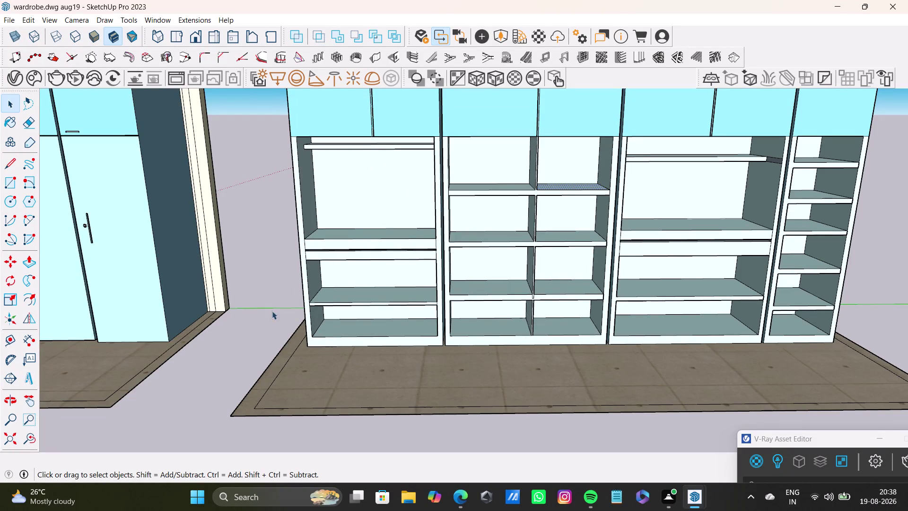
Push/pull the upper centre divider panel slightly sideways.
scroll(down, 3)
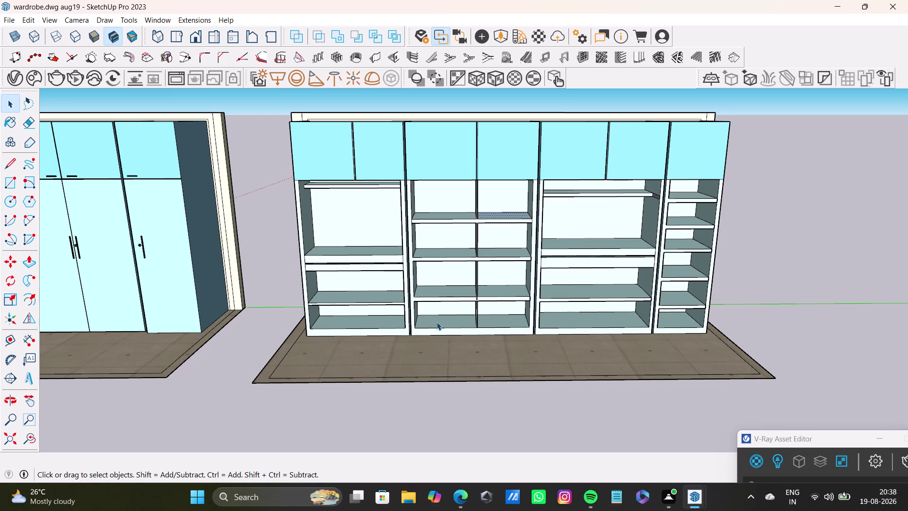
scroll(up, 3)
middle_drag(507, 234, 404, 232)
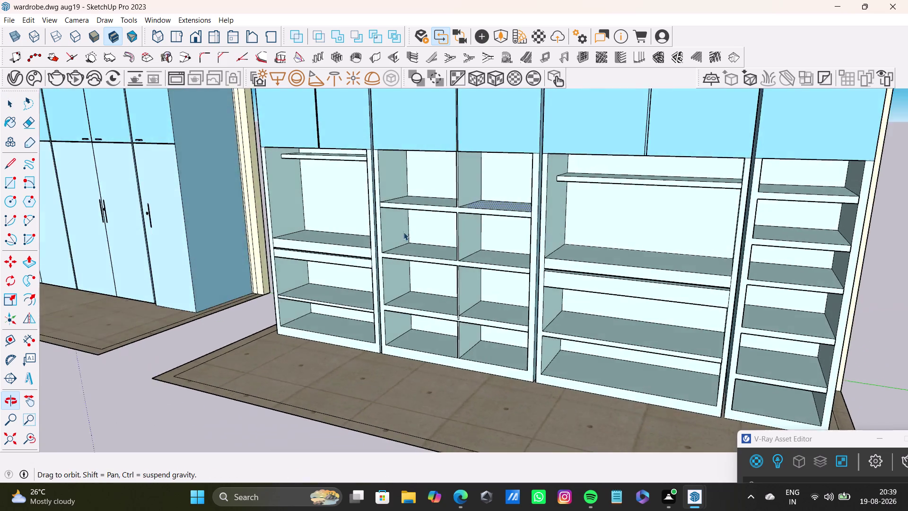
scroll(up, 3)
middle_drag(478, 237, 465, 214)
click(439, 210)
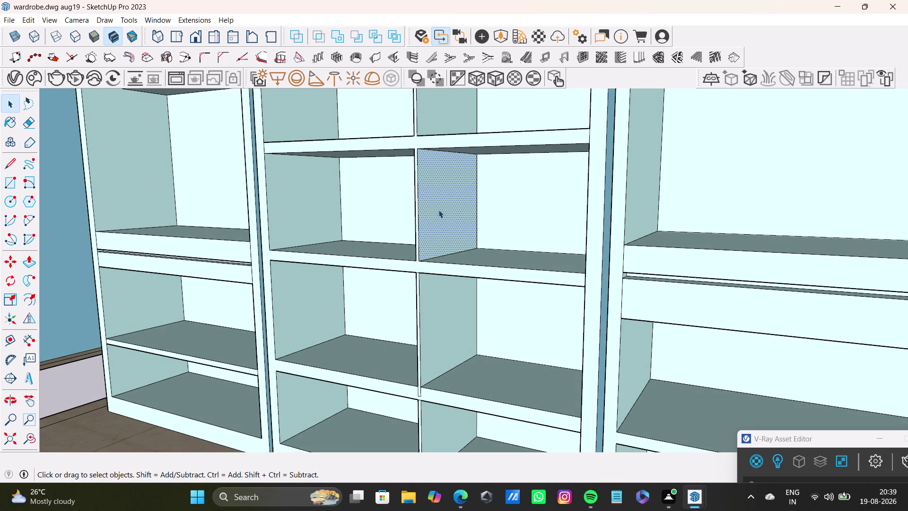
key(p)
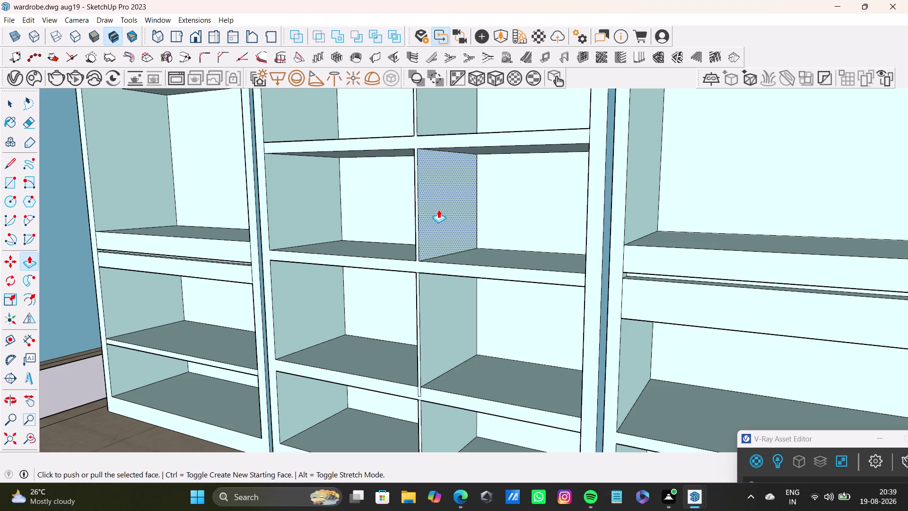
drag(435, 207, 441, 210)
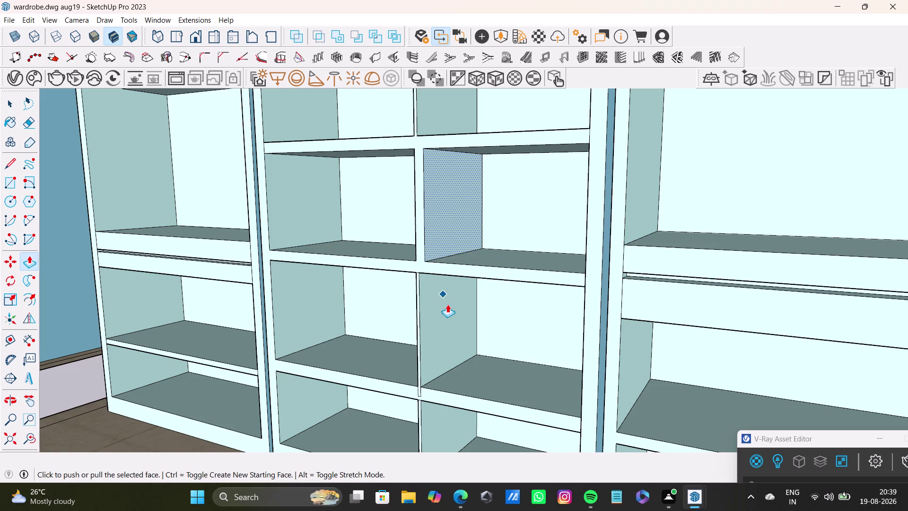
key(space)
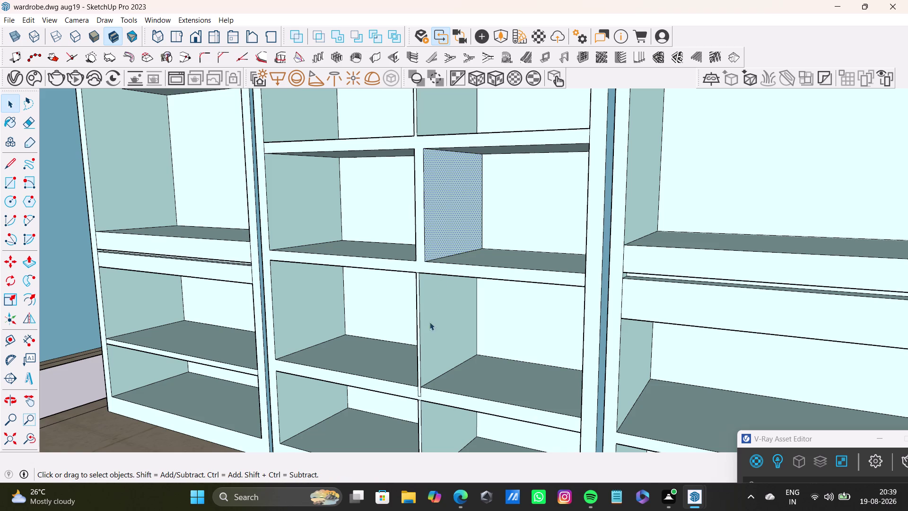
Close up, make the upper divider face flush with the divider below it.
scroll(up, 3)
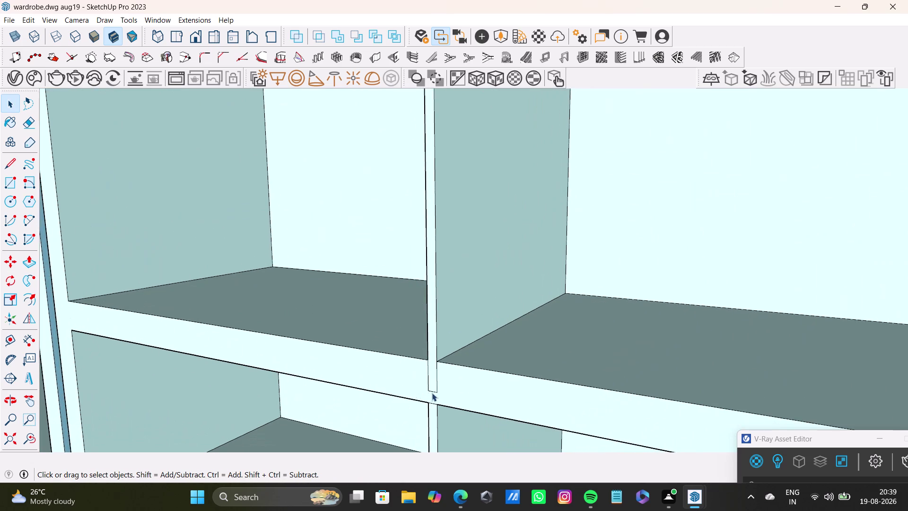
scroll(up, 3)
click(436, 393)
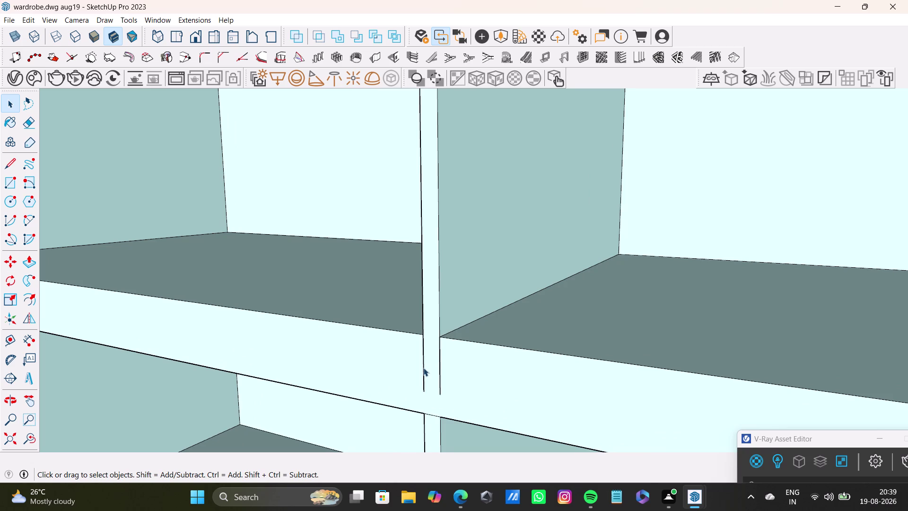
click(423, 367)
key(Delete)
click(440, 380)
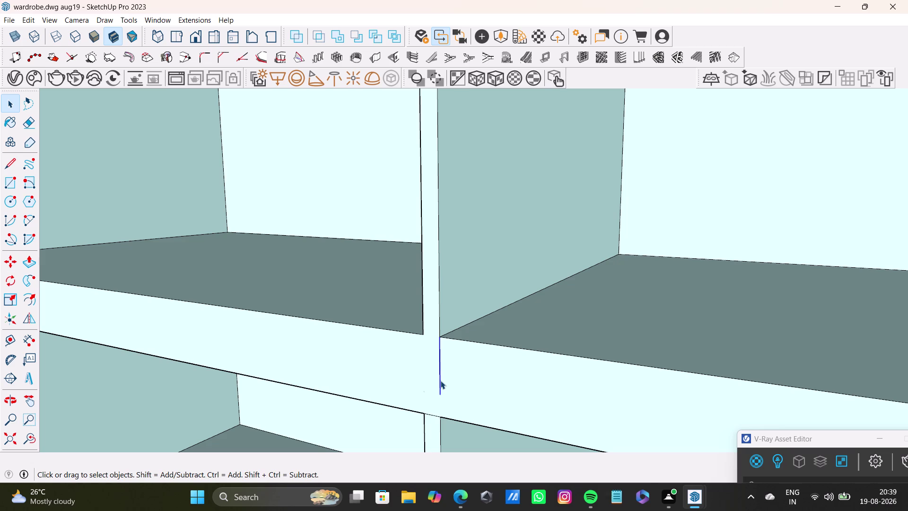
key(Delete)
scroll(down, 3)
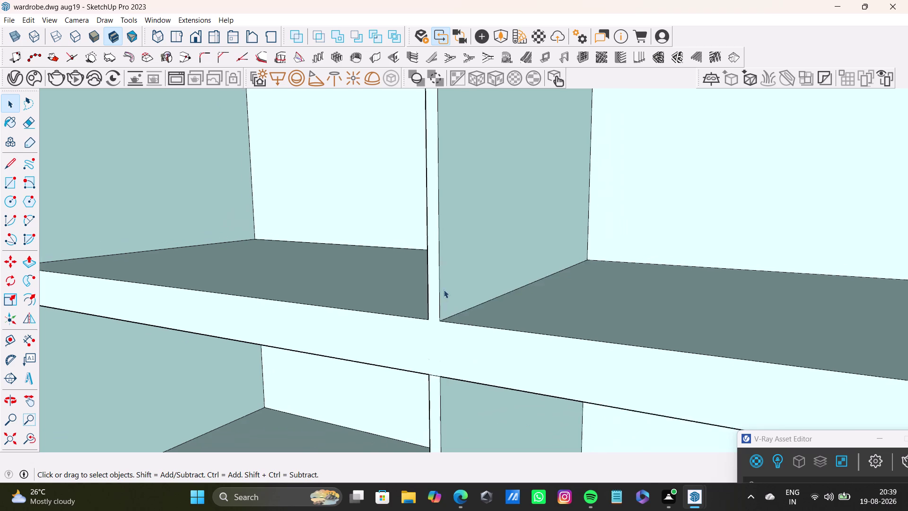
scroll(down, 3)
middle_drag(481, 263, 491, 306)
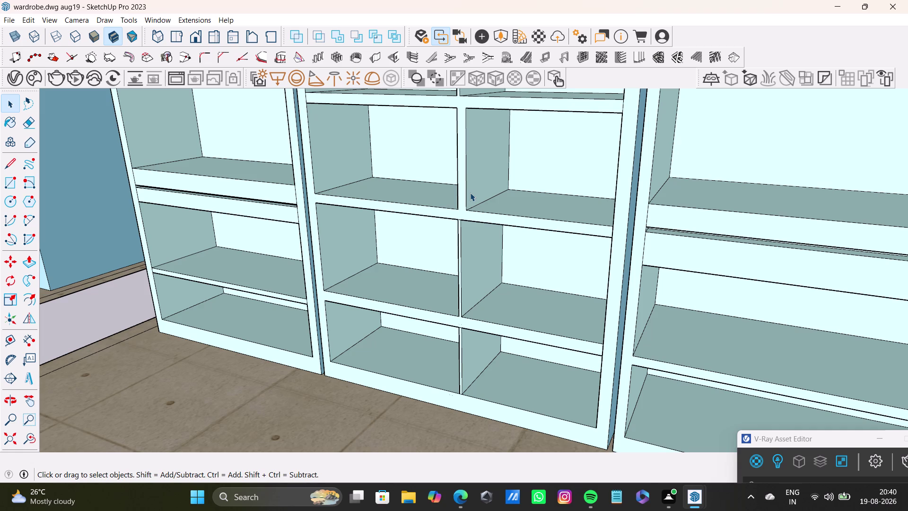
click(482, 261)
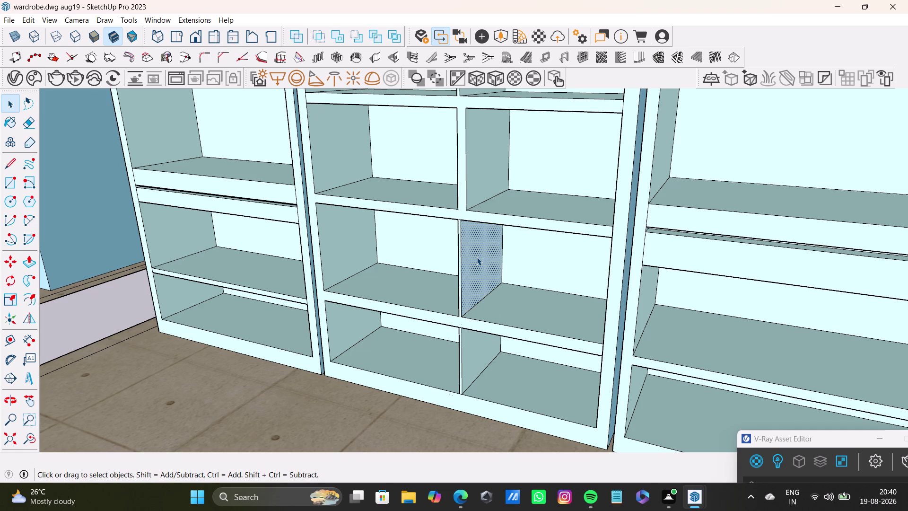
Push/pull the middle and bottom divider faces up into line with the top divider.
key(p)
drag(477, 257, 478, 189)
key(space)
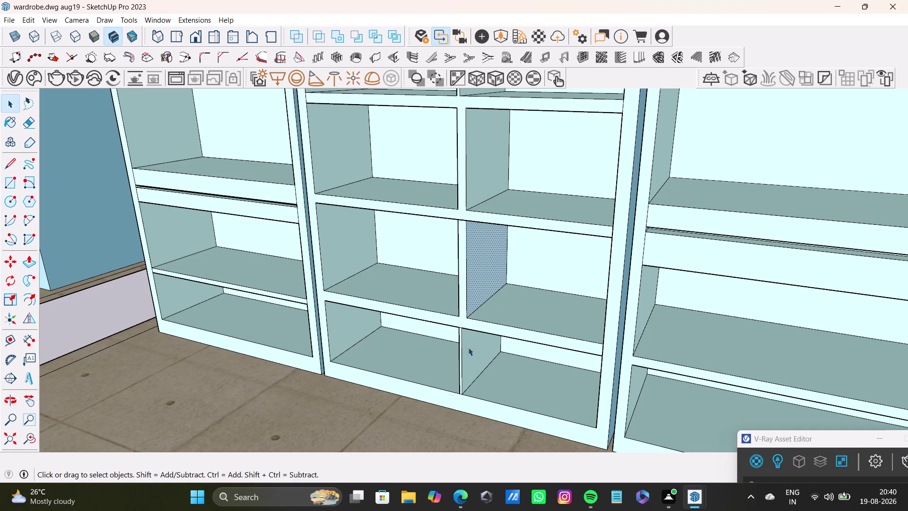
click(483, 356)
key(p)
drag(480, 351, 479, 280)
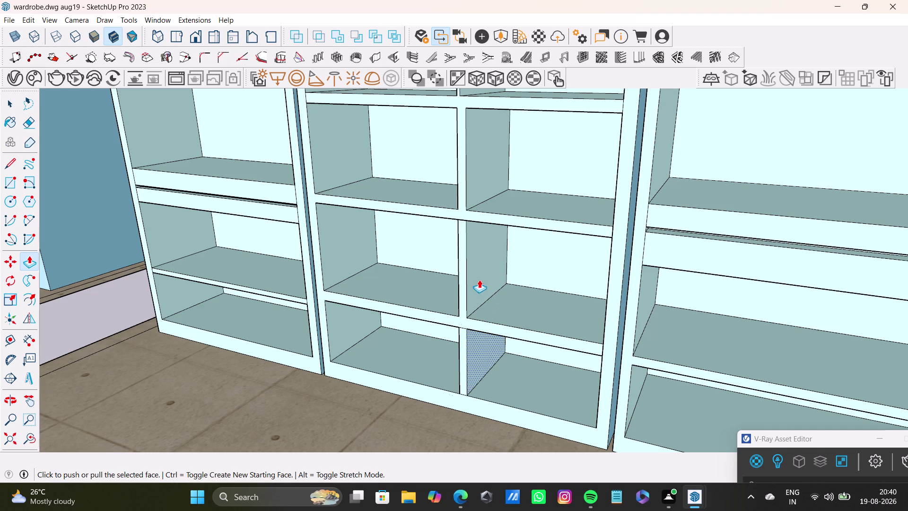
Push/pull one more divider face near the upper cabinets, then view the full wardrobe front.
scroll(down, 3)
middle_drag(451, 290, 452, 433)
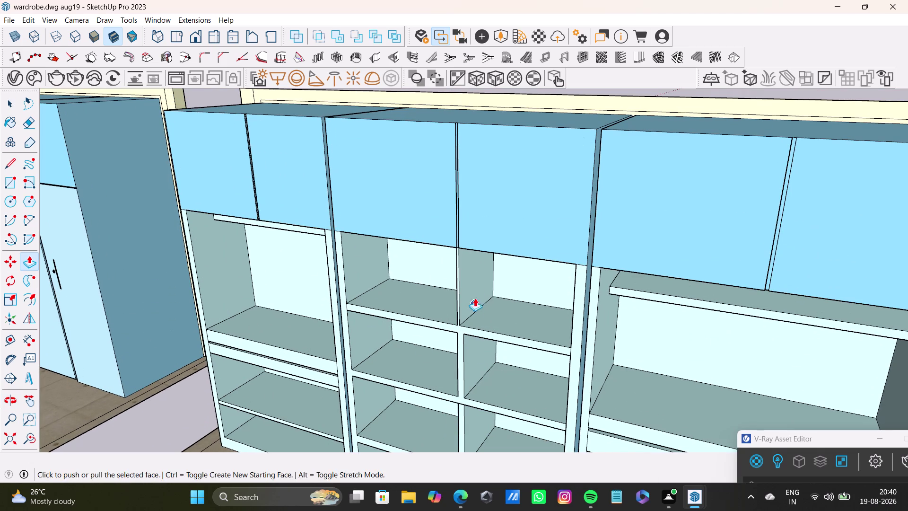
key(space)
click(474, 289)
key(p)
drag(471, 290, 475, 354)
key(space)
scroll(down, 3)
middle_drag(472, 374, 496, 290)
middle_drag(496, 336, 538, 300)
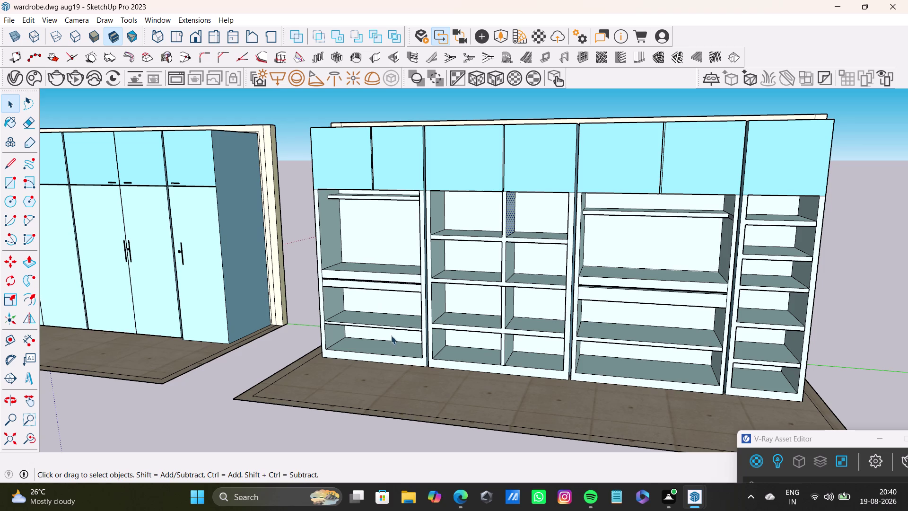
middle_drag(397, 336, 463, 356)
scroll(down, 3)
scroll(up, 3)
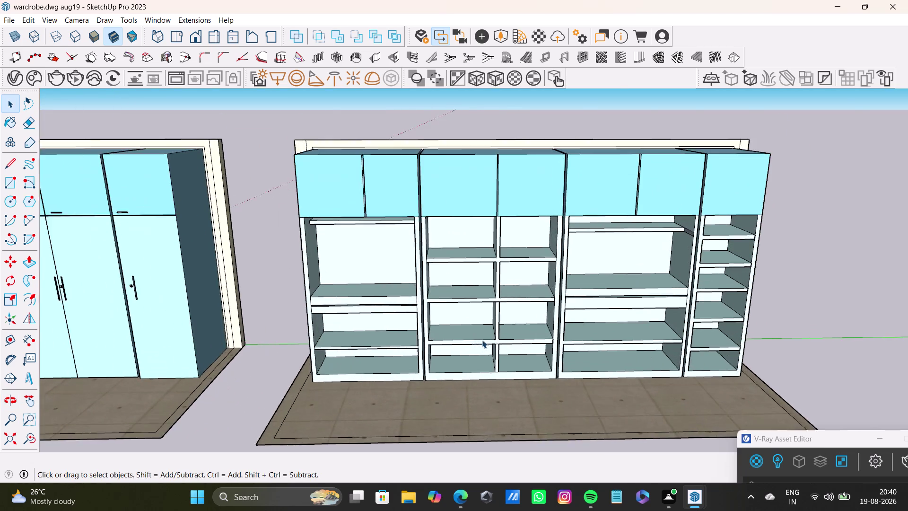
scroll(up, 3)
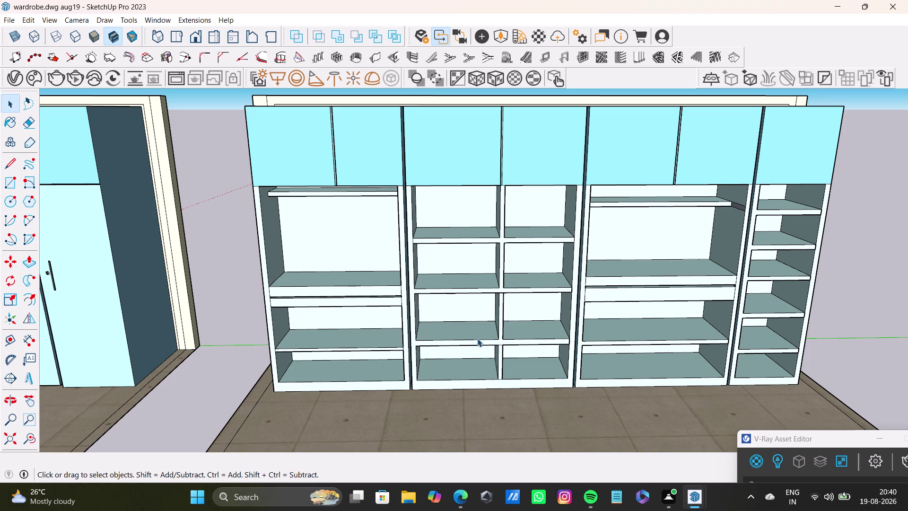
scroll(down, 3)
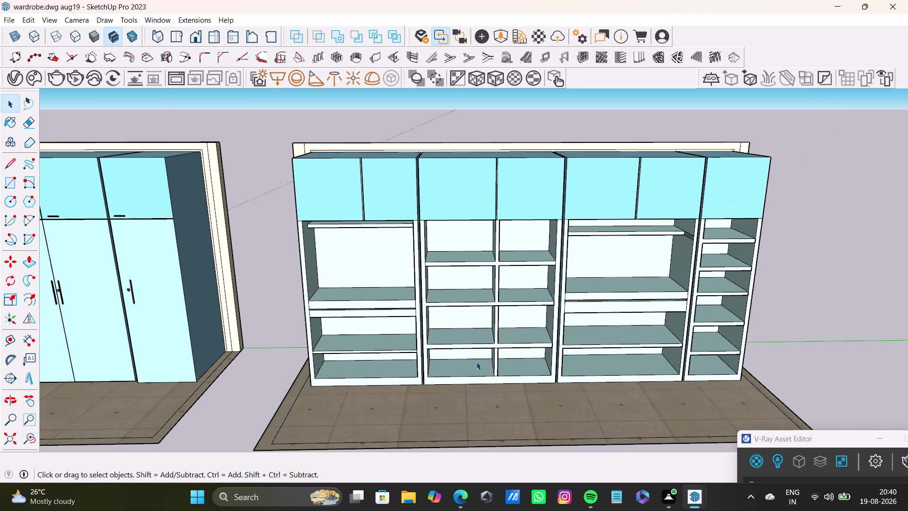
scroll(up, 3)
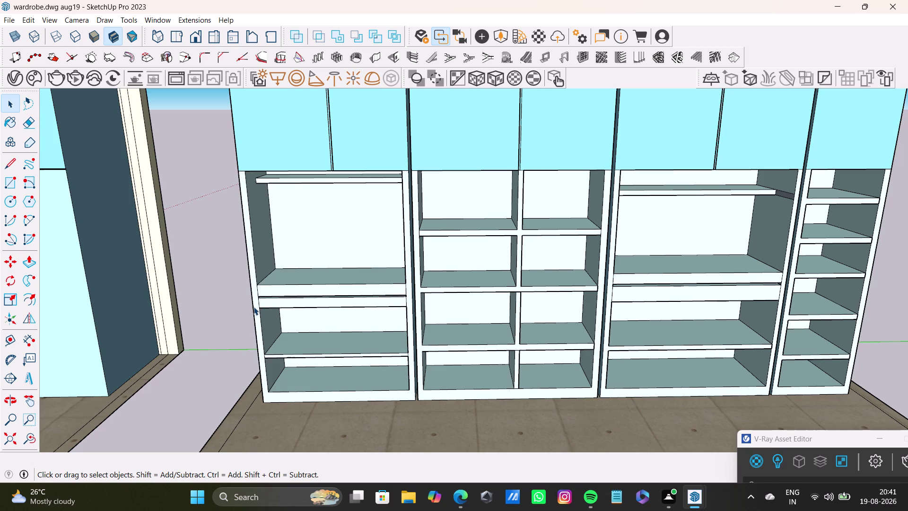
scroll(down, 3)
scroll(up, 3)
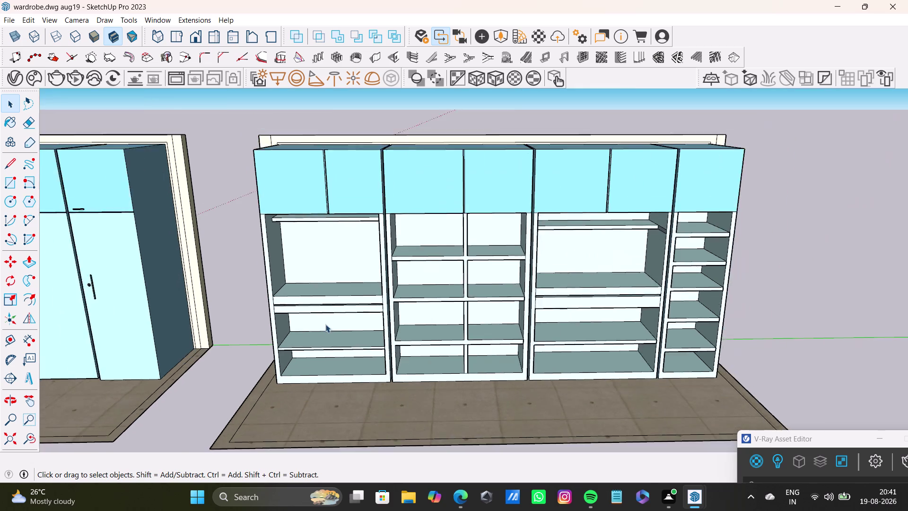
scroll(up, 3)
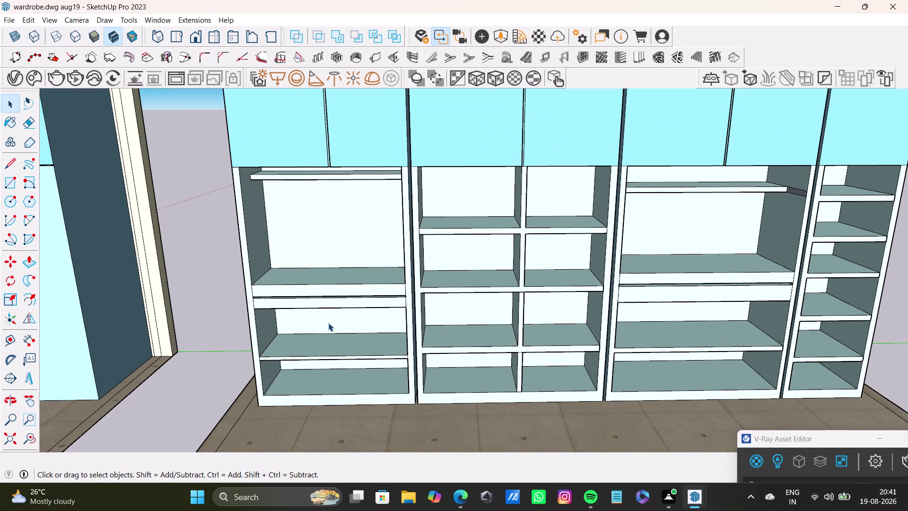